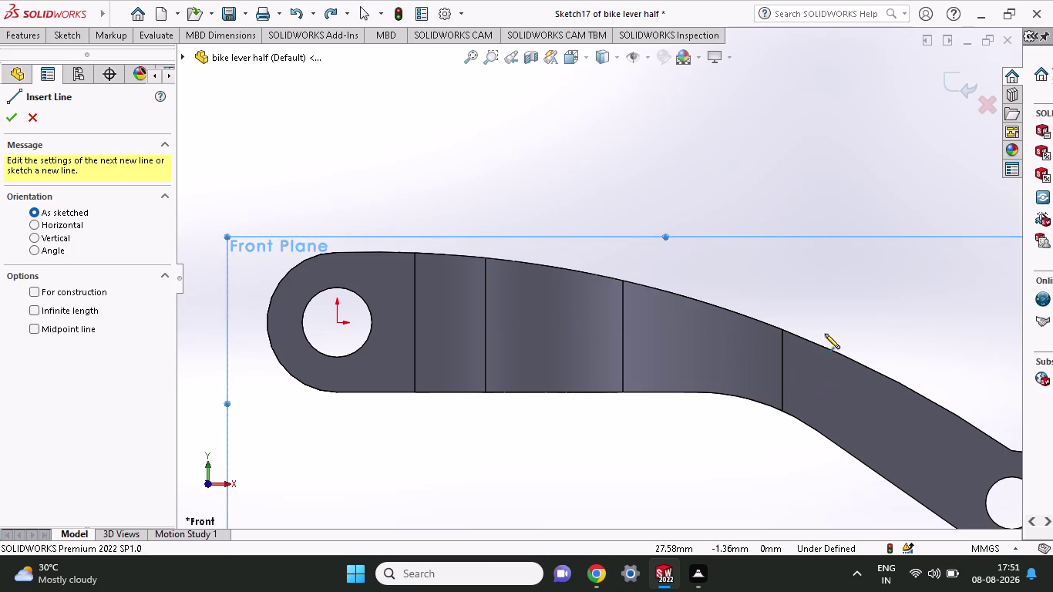
Orbit to the lever's slot, start a line at its edge, then cancel the Line tool with Esc.
middle_drag(822, 290, 822, 316)
scroll(down, 3)
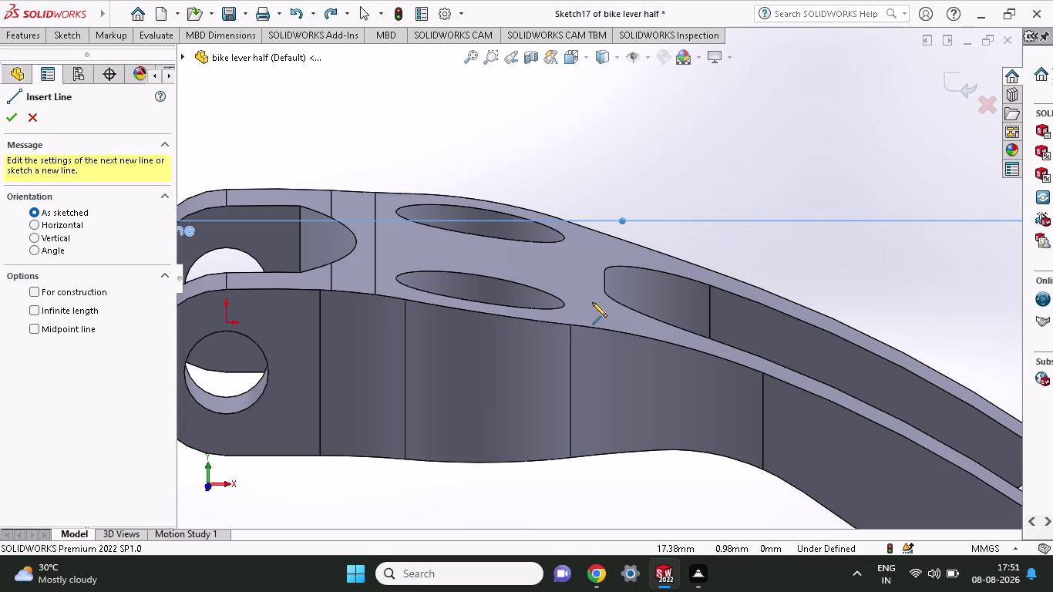
middle_drag(742, 230, 745, 318)
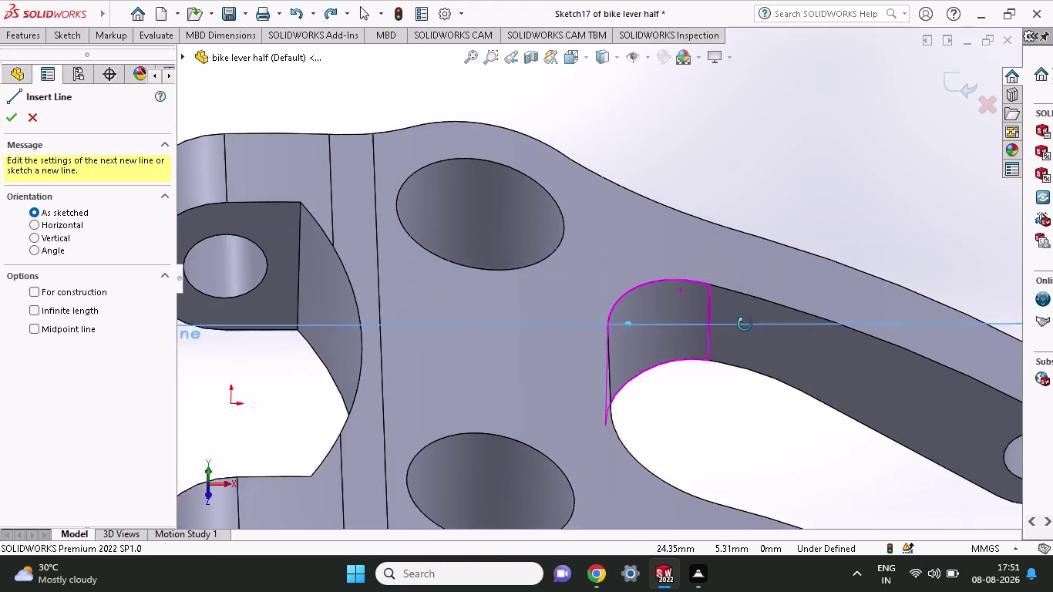
middle_drag(745, 319, 745, 331)
scroll(up, 3)
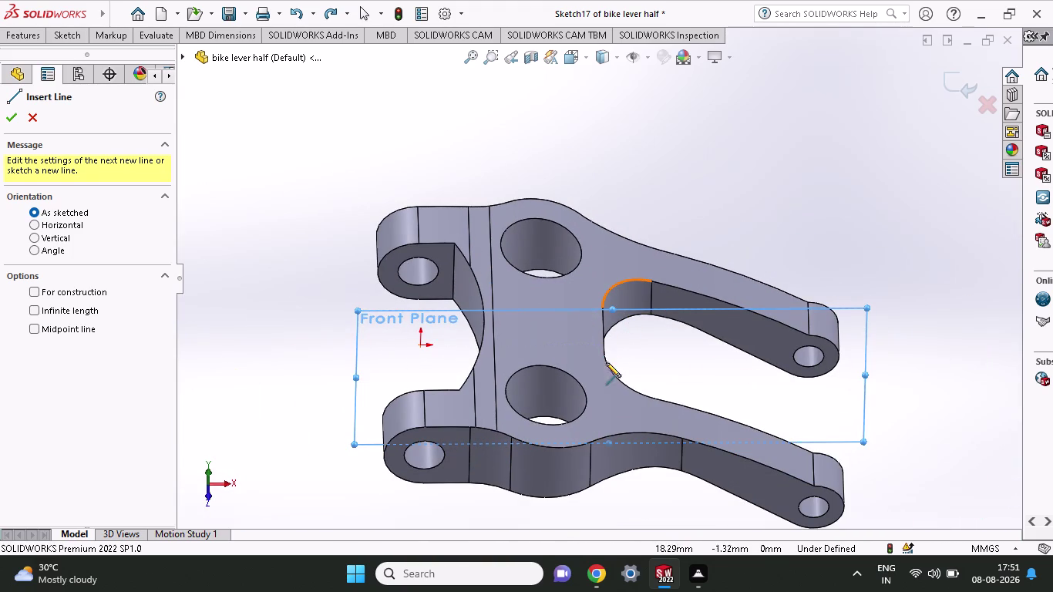
middle_drag(617, 356, 605, 329)
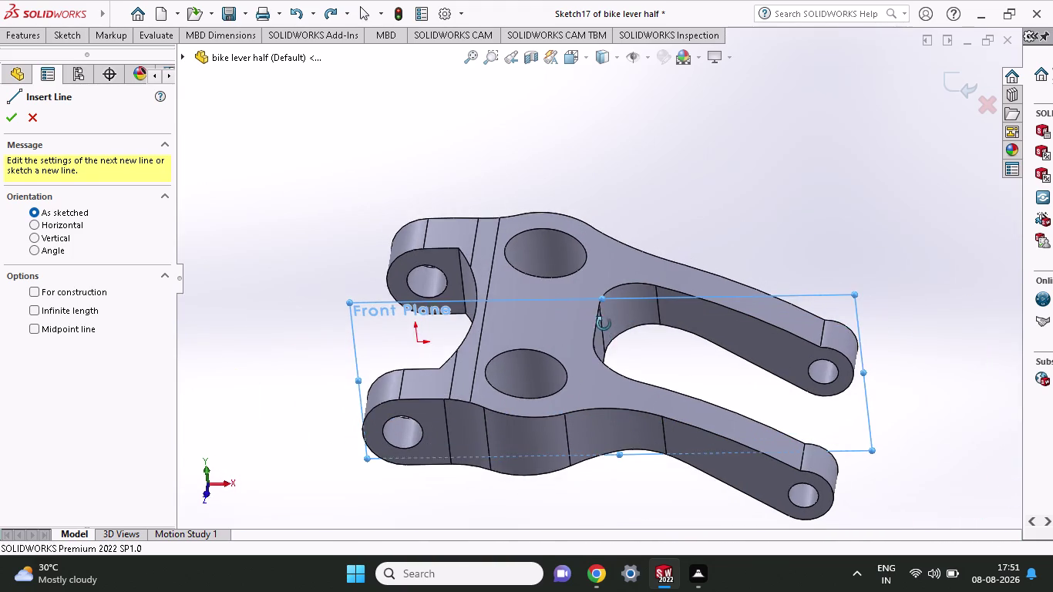
middle_drag(605, 328, 598, 307)
middle_drag(626, 350, 640, 365)
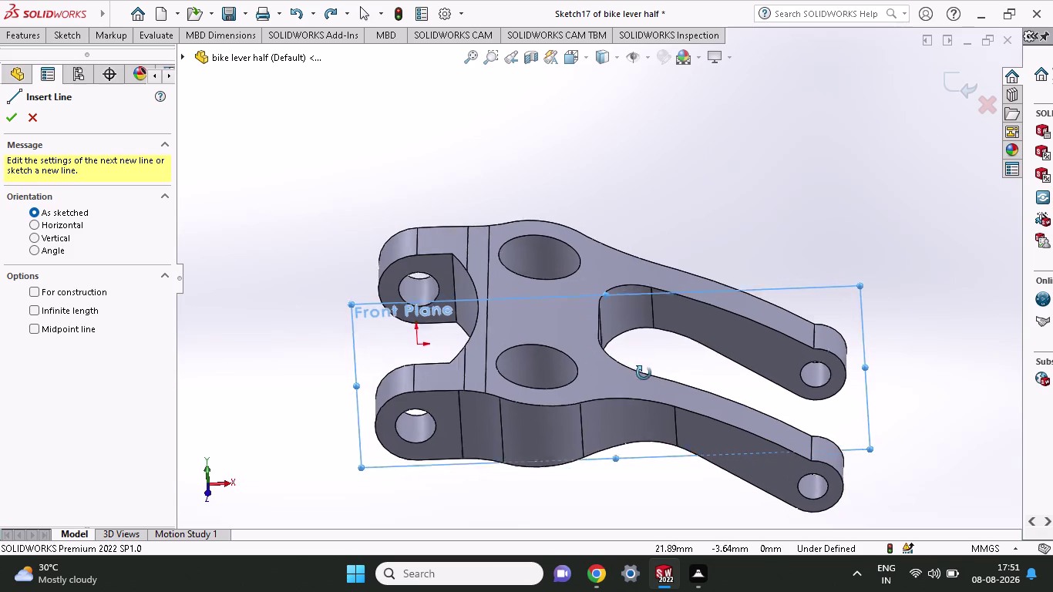
middle_drag(641, 365, 645, 375)
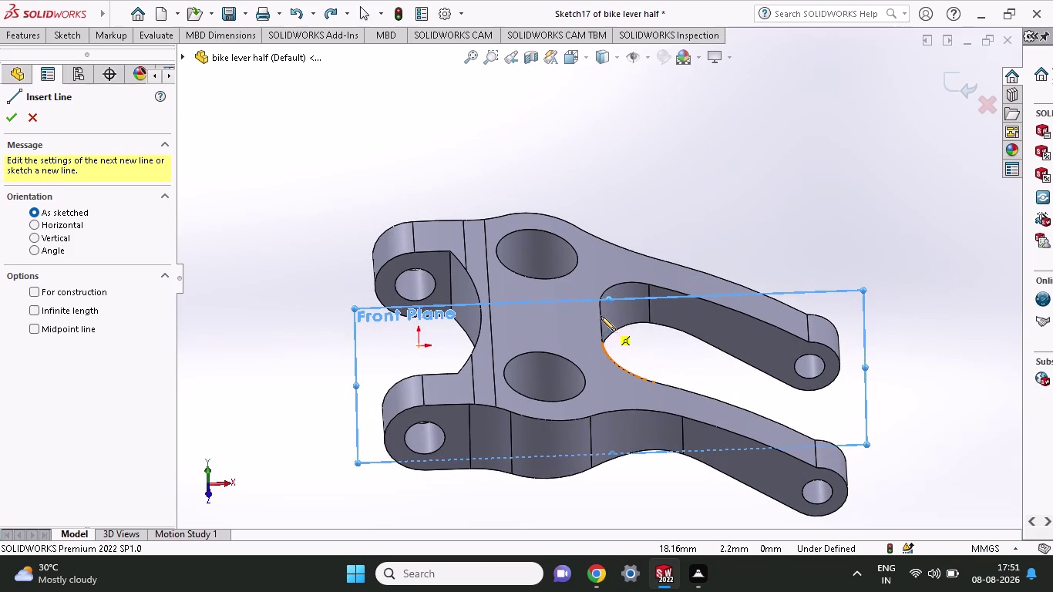
click(599, 318)
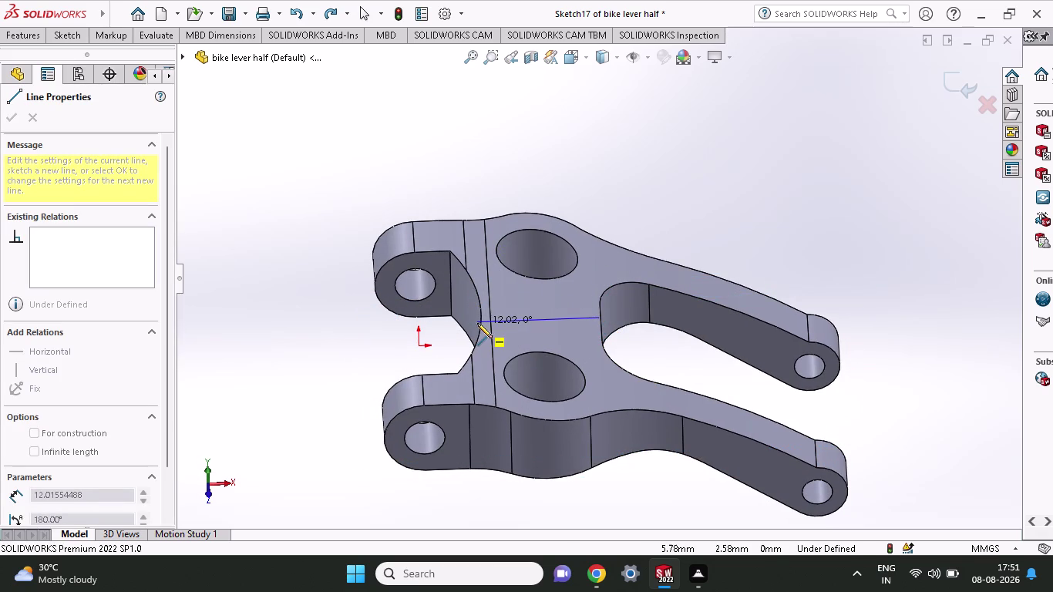
key(Escape)
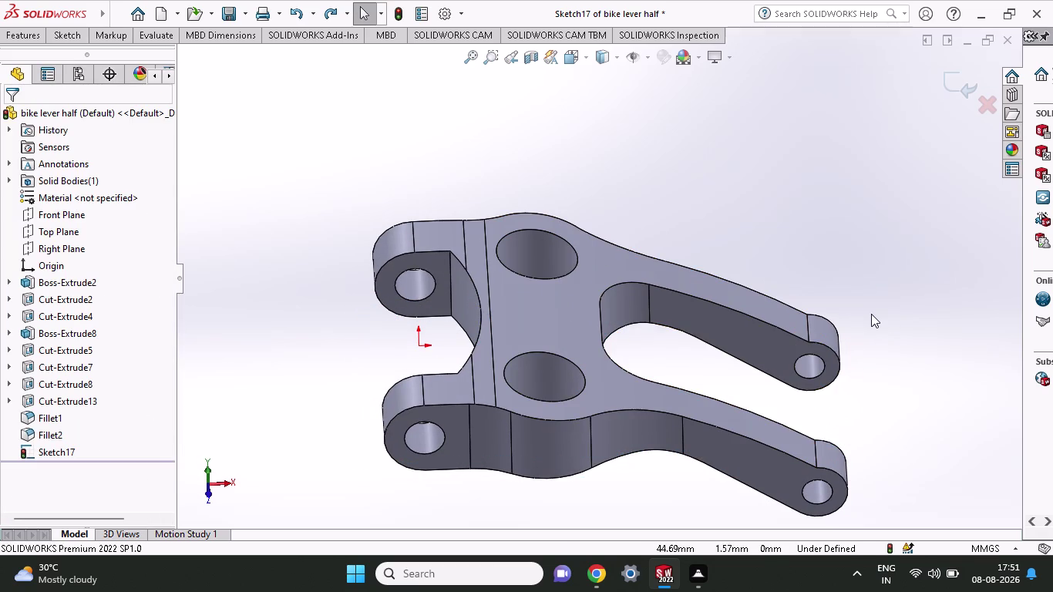